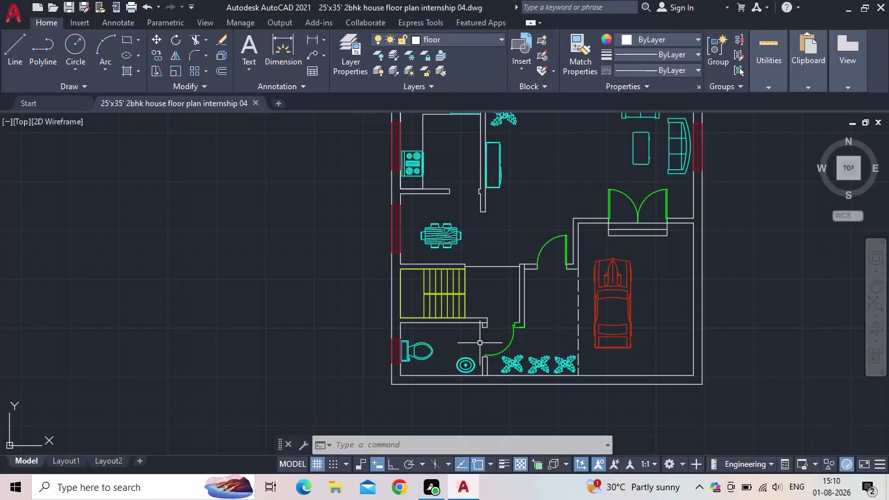
Pan and zoom to inspect the kitchen, parking, stairs and toilet areas of the plan.
scroll(down, 3)
middle_drag(459, 338, 310, 368)
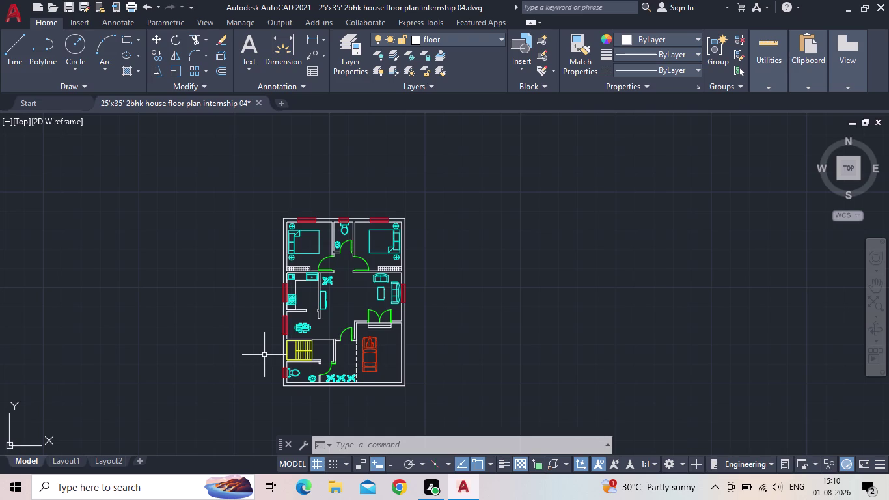
scroll(up, 3)
middle_drag(323, 328, 331, 297)
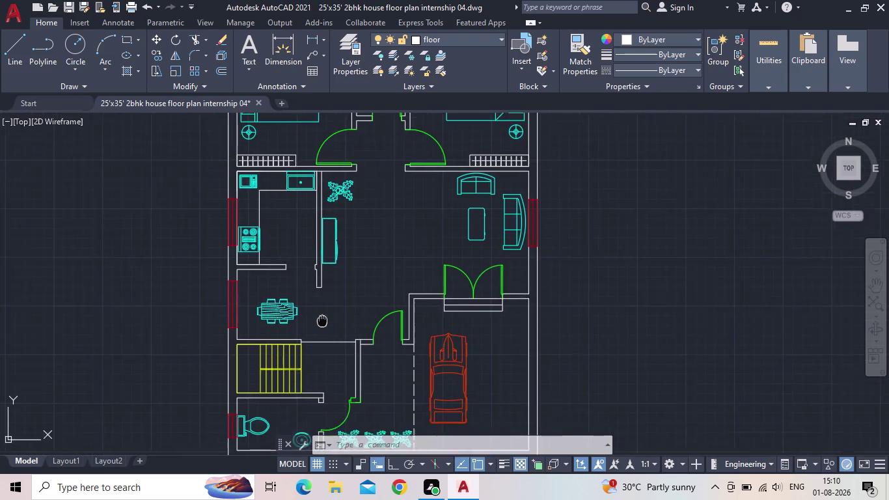
middle_drag(331, 297, 363, 228)
scroll(up, 3)
scroll(down, 3)
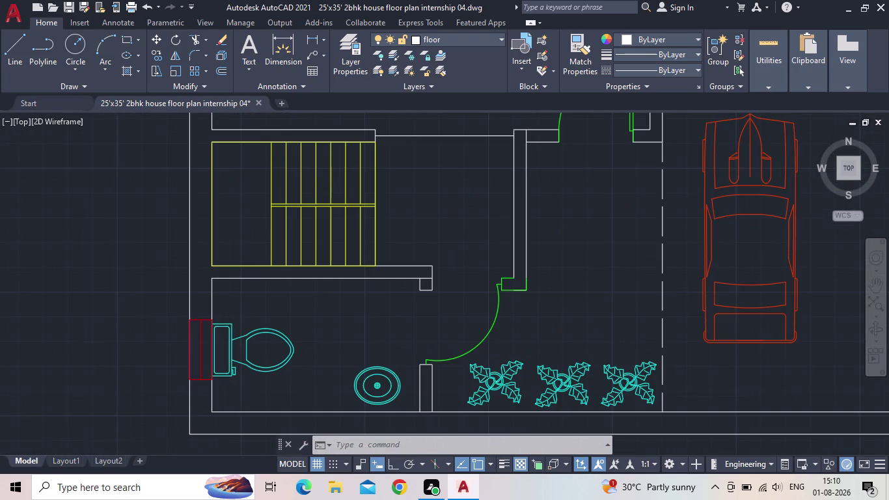
scroll(up, 3)
scroll(up, 3)
scroll(down, 3)
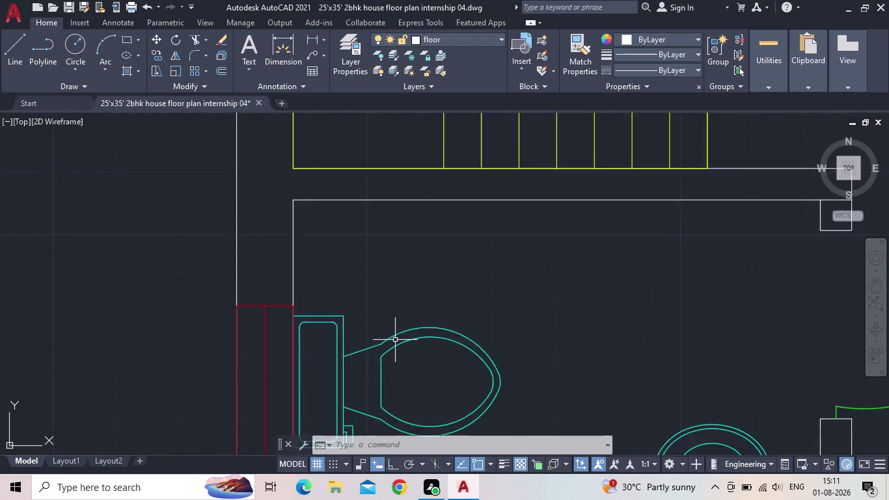
scroll(down, 3)
Recenter the view on the car parking area and lower half of the plan.
middle_drag(445, 328, 388, 333)
scroll(down, 3)
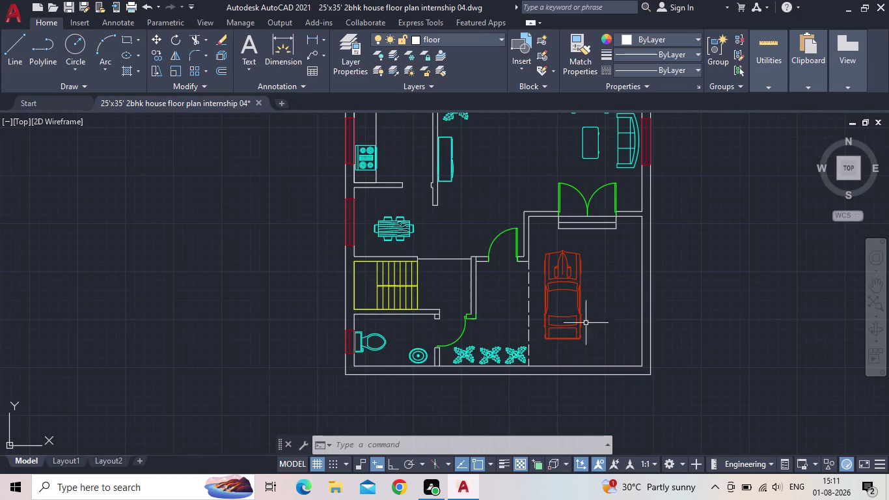
scroll(down, 3)
middle_drag(676, 303, 622, 351)
scroll(up, 3)
middle_drag(577, 352, 578, 352)
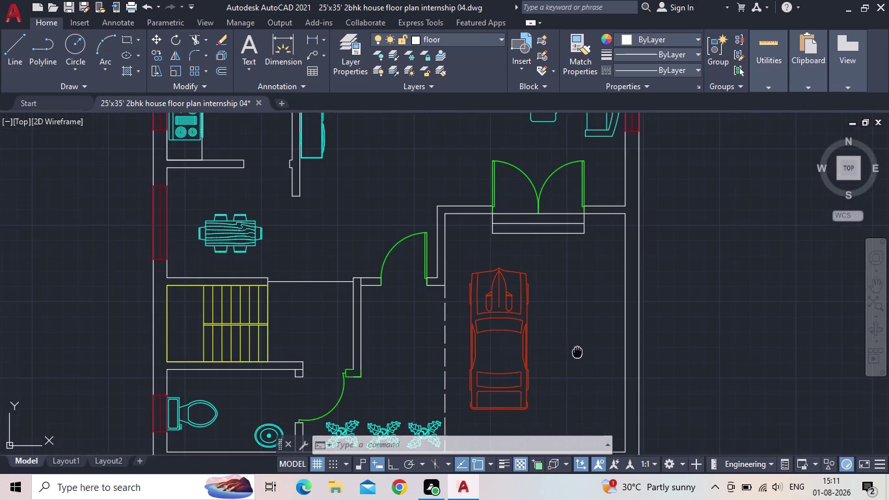
middle_drag(578, 351, 579, 294)
scroll(down, 3)
middle_drag(747, 264, 730, 302)
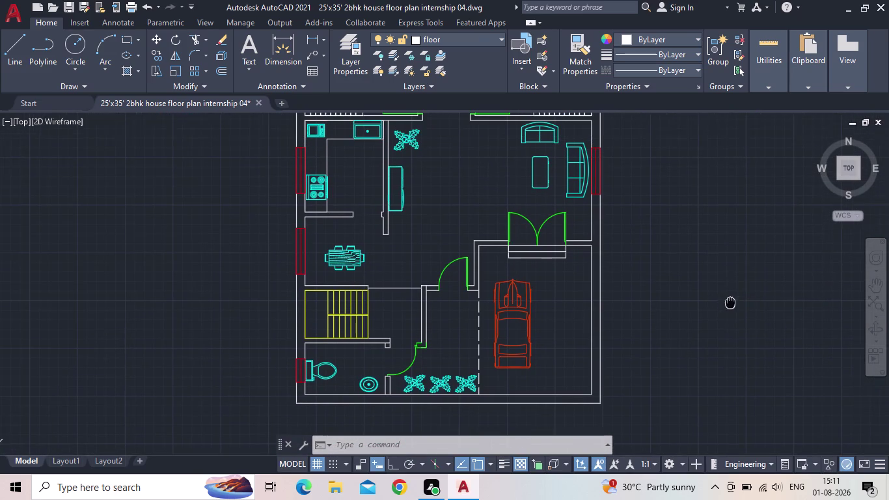
middle_drag(730, 302, 729, 304)
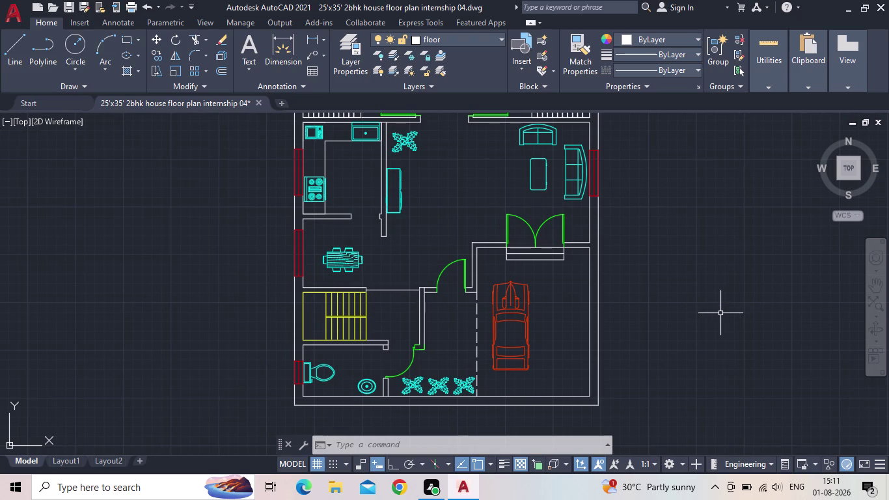
scroll(down, 3)
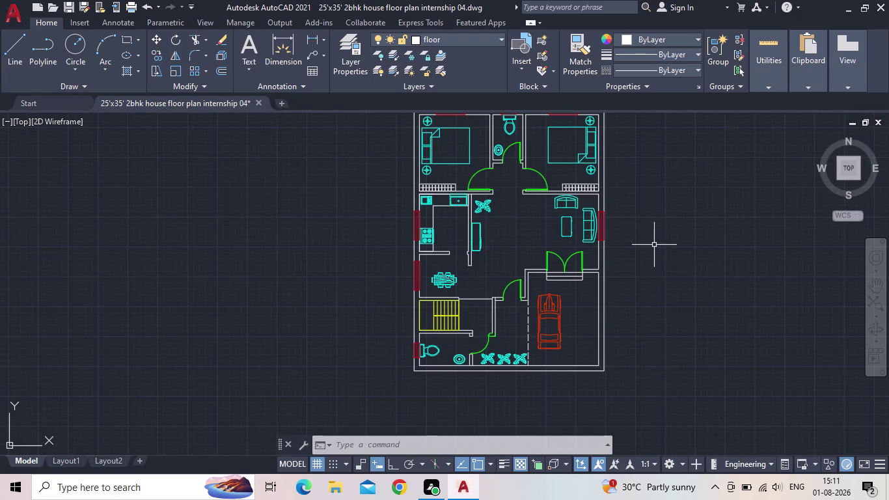
scroll(up, 3)
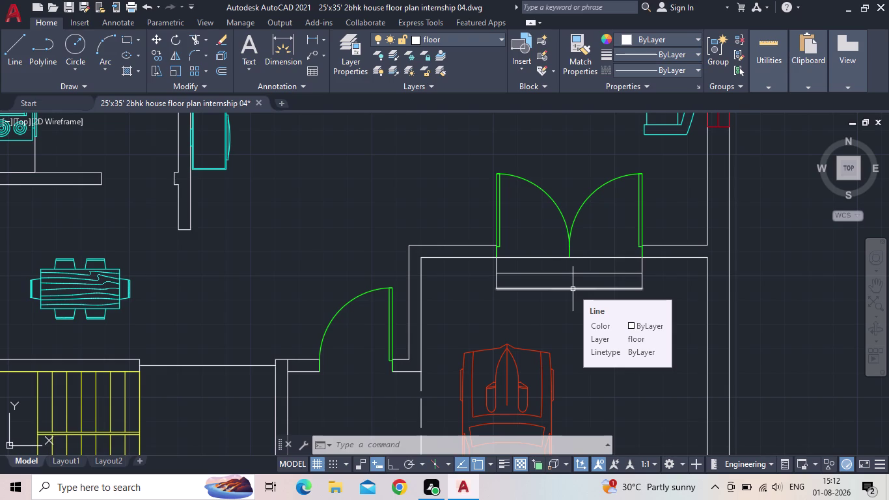
Zoom out to frame the whole 2BHK floor plan and save the drawing.
scroll(down, 3)
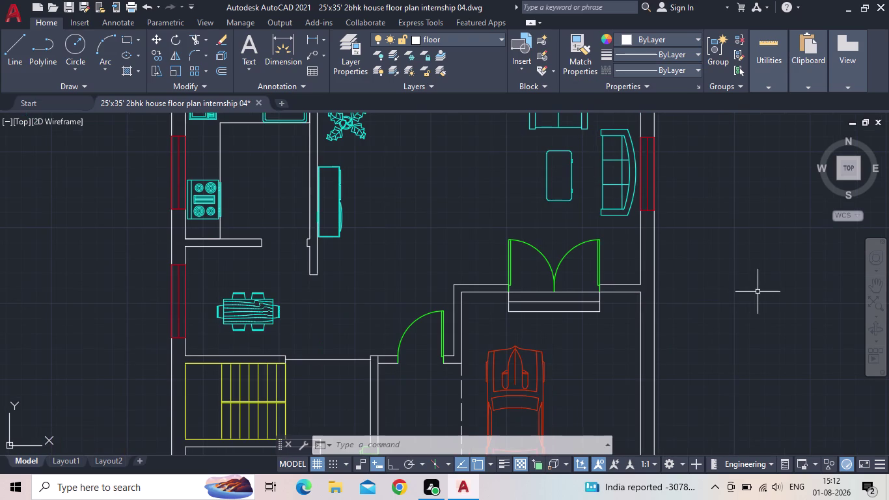
middle_drag(755, 293, 691, 281)
scroll(down, 3)
scroll(down, 3)
middle_drag(669, 297, 657, 295)
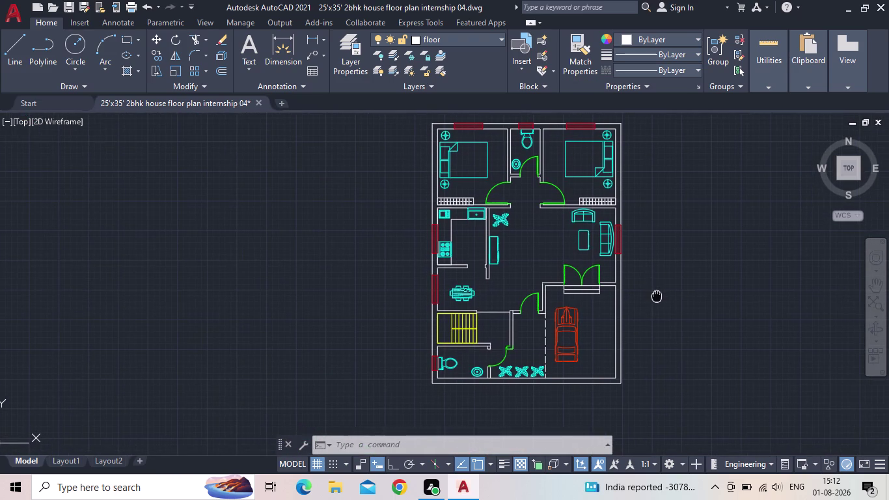
middle_drag(657, 295, 653, 297)
middle_drag(681, 285, 578, 299)
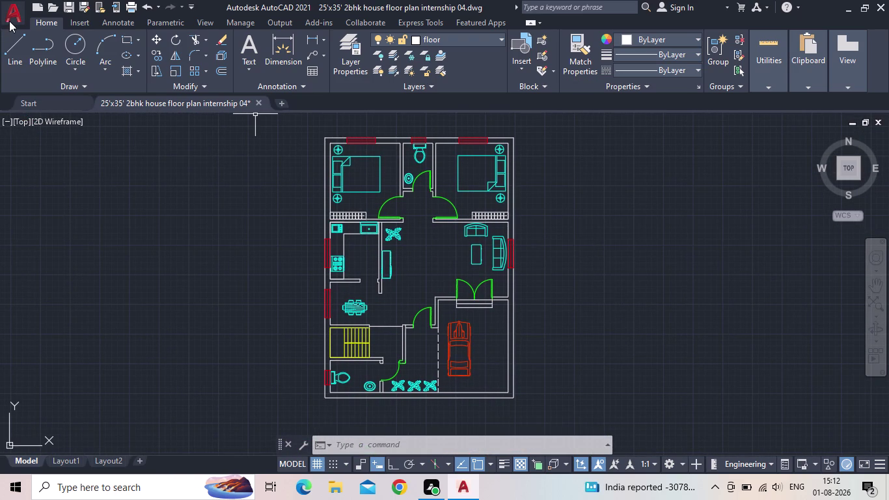
click(72, 5)
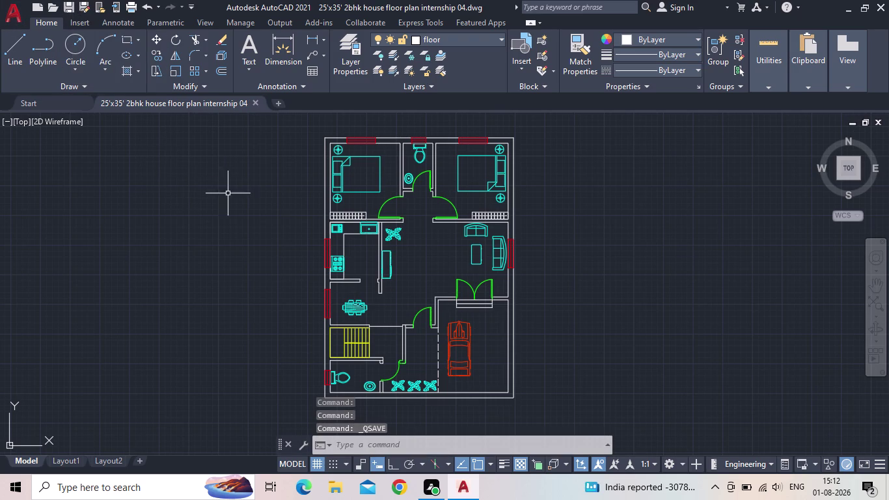
middle_drag(271, 202, 312, 203)
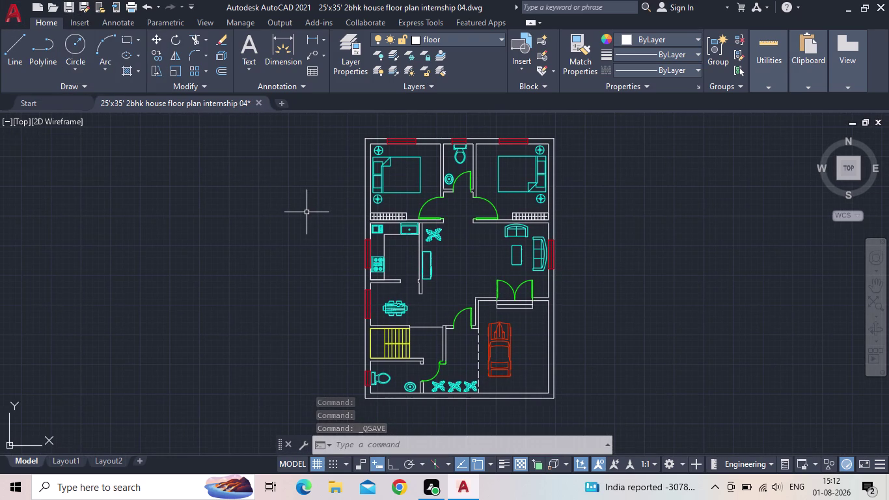
scroll(up, 3)
middle_drag(330, 156, 363, 160)
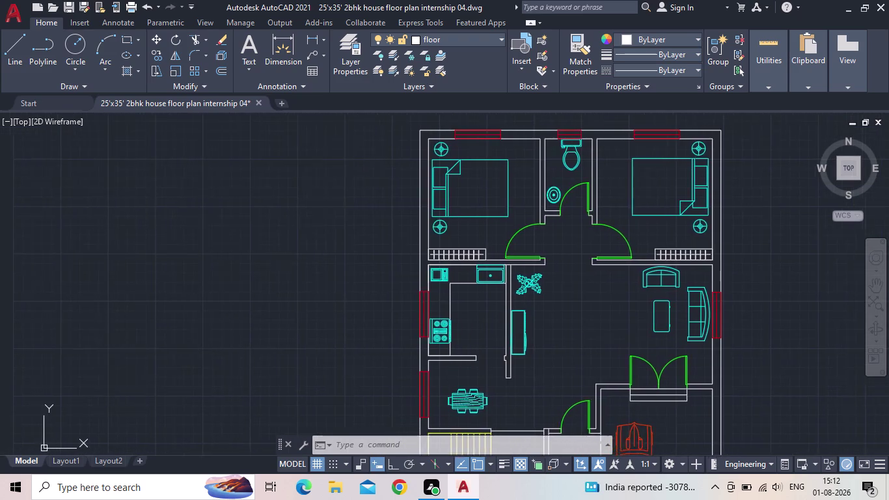
scroll(down, 3)
middle_drag(364, 161, 380, 155)
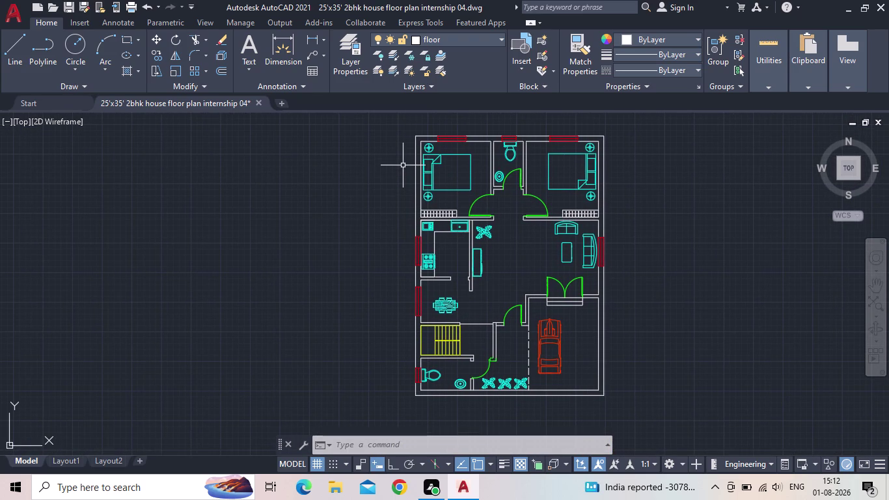
scroll(up, 3)
scroll(down, 3)
scroll(up, 3)
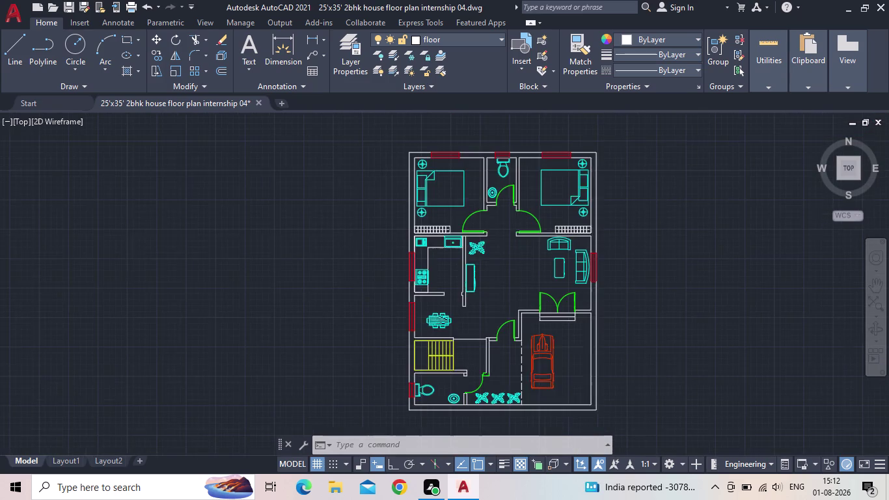
scroll(down, 3)
middle_drag(399, 161, 407, 136)
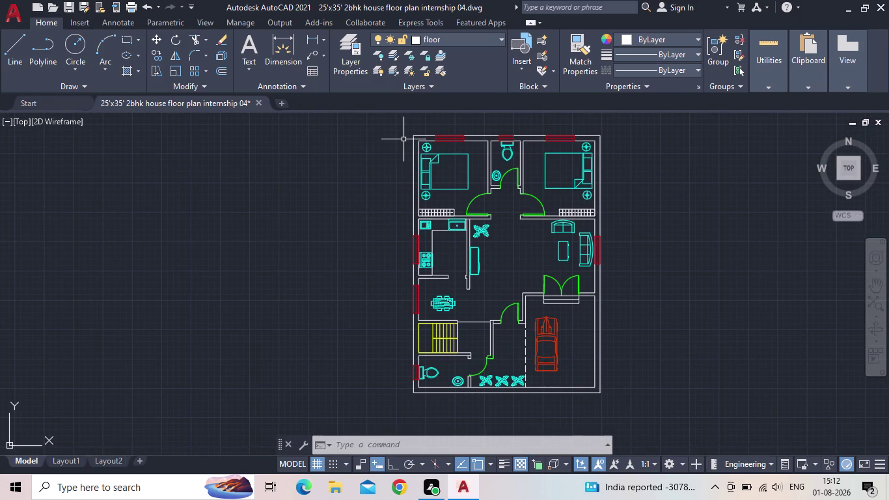
scroll(up, 3)
scroll(down, 3)
middle_drag(384, 145, 373, 141)
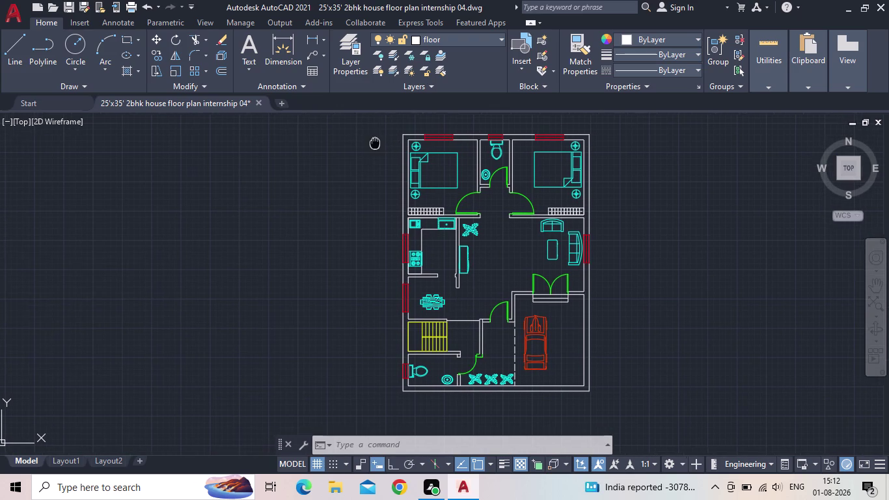
middle_drag(372, 142, 369, 144)
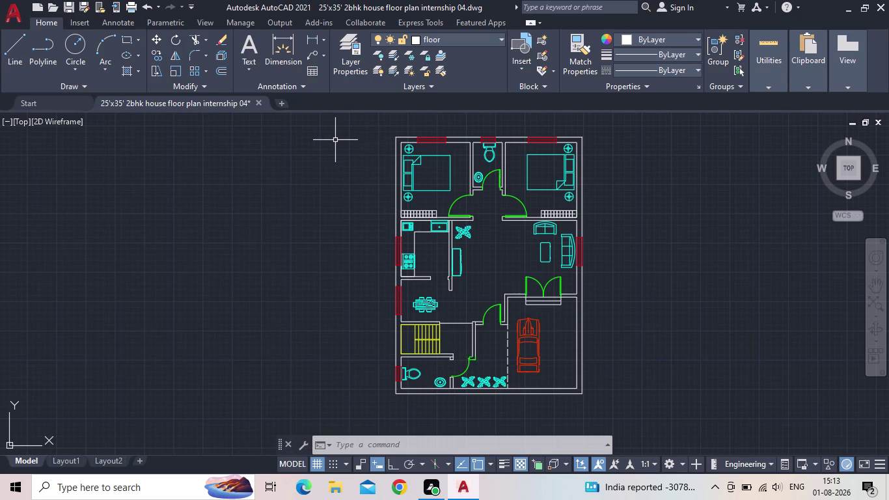
scroll(down, 3)
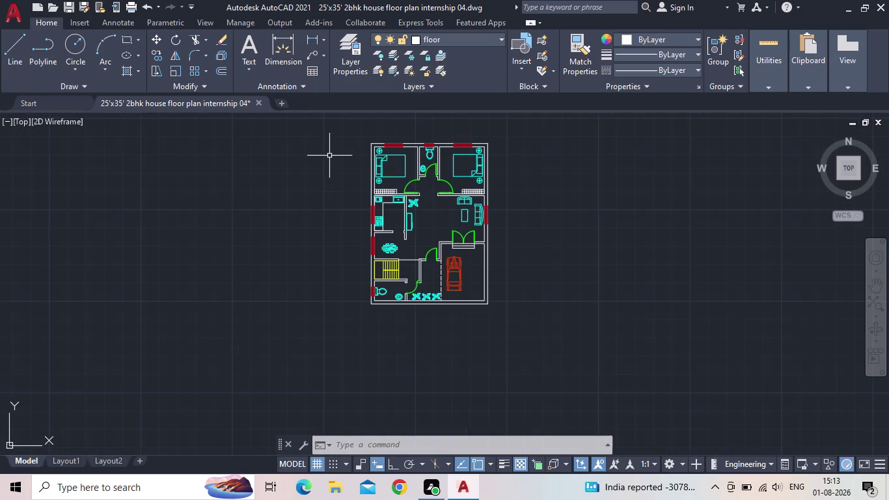
scroll(up, 3)
middle_drag(334, 155, 335, 173)
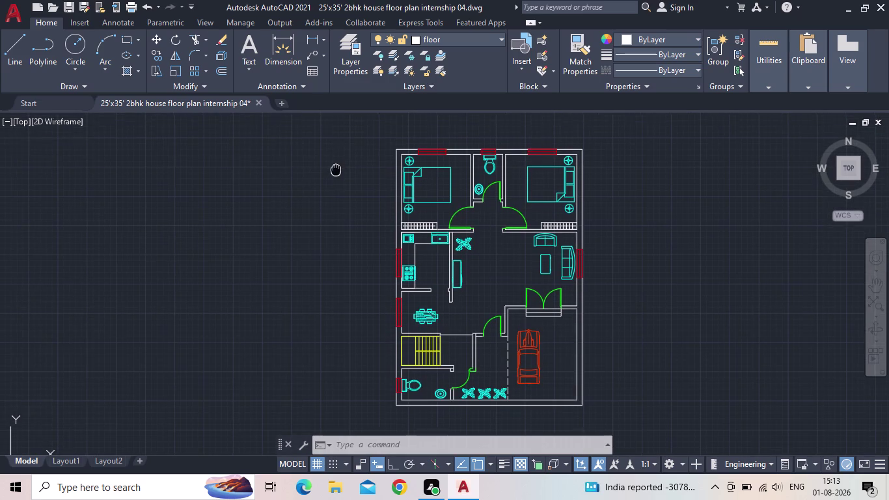
middle_drag(335, 173, 336, 175)
middle_drag(367, 194, 370, 182)
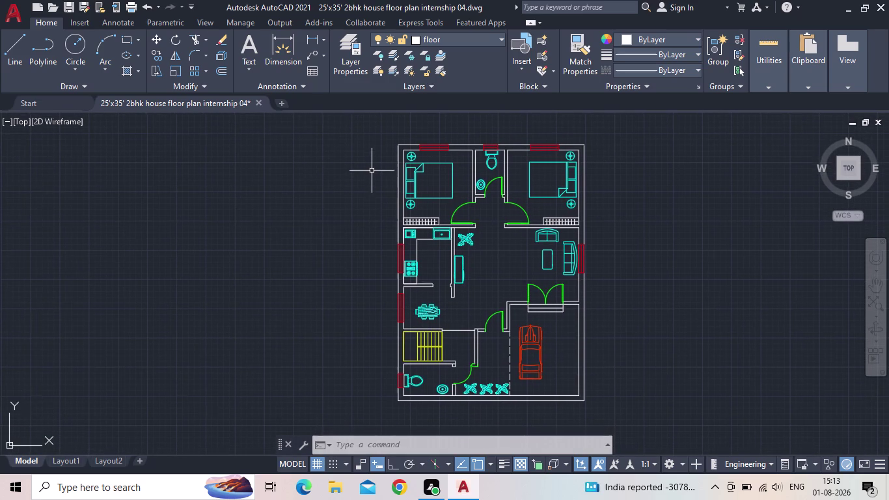
scroll(up, 3)
scroll(down, 3)
middle_drag(371, 169, 383, 163)
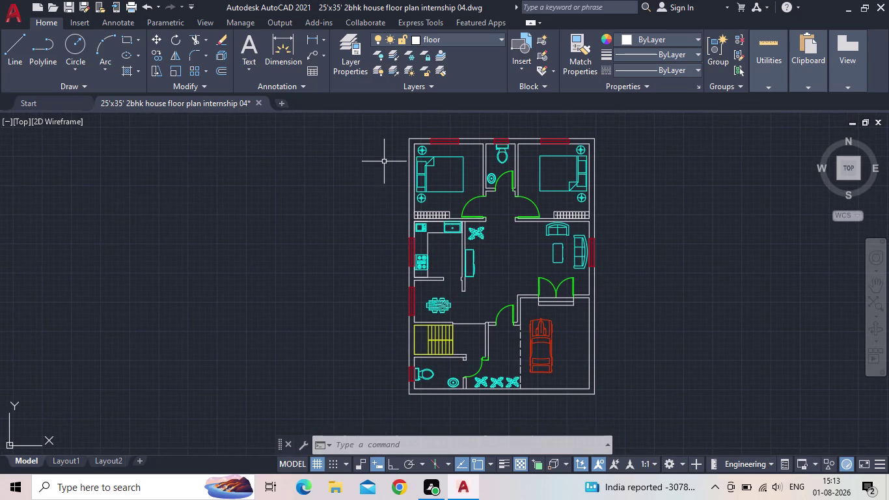
scroll(up, 3)
scroll(up, 3)
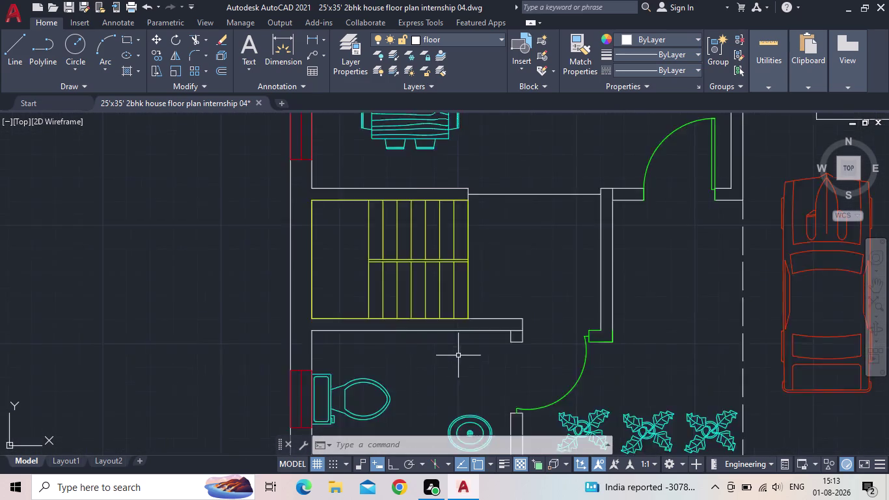
scroll(up, 3)
middle_drag(514, 362, 499, 312)
middle_drag(512, 332, 512, 300)
scroll(down, 3)
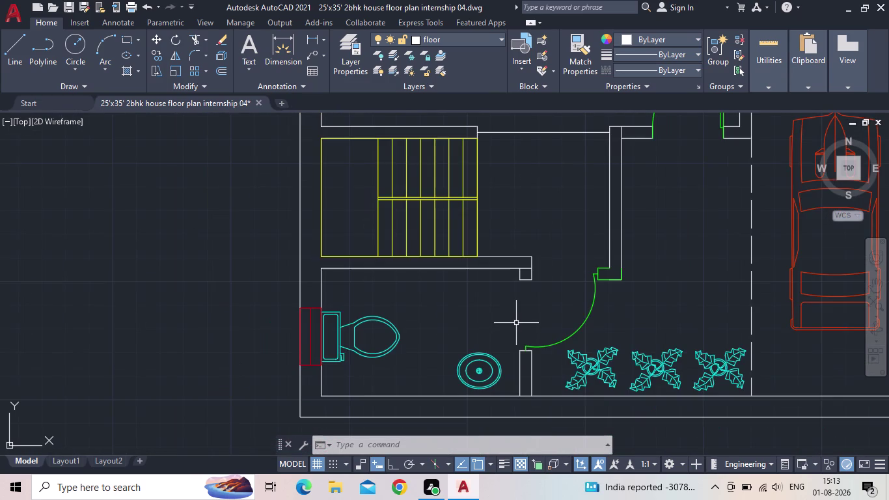
scroll(down, 3)
middle_drag(270, 209, 137, 263)
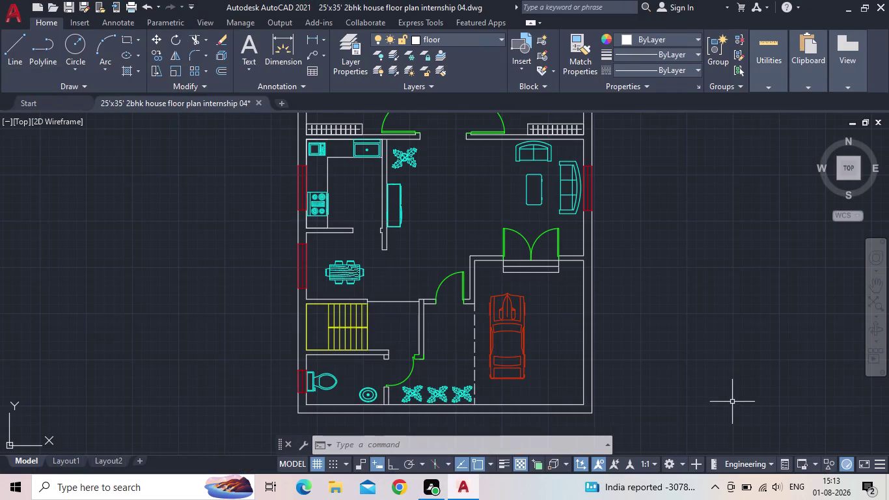
scroll(down, 3)
middle_drag(643, 310, 602, 326)
scroll(up, 3)
middle_drag(612, 326, 594, 315)
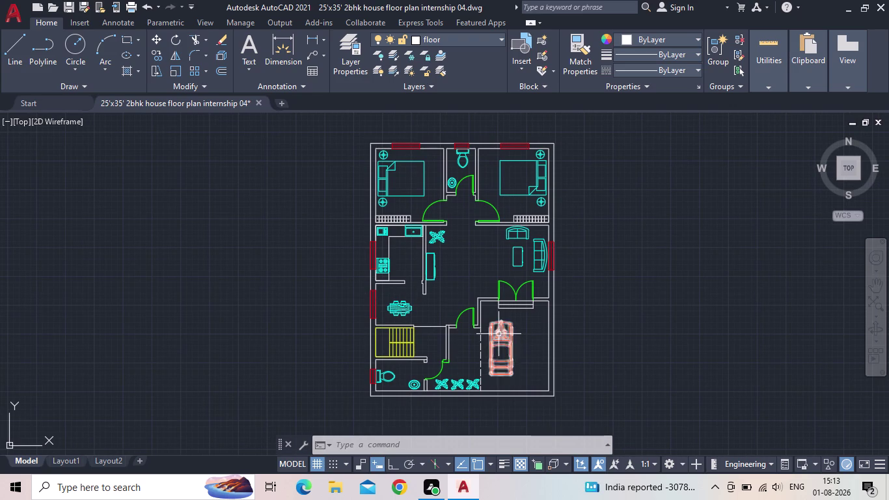
scroll(up, 3)
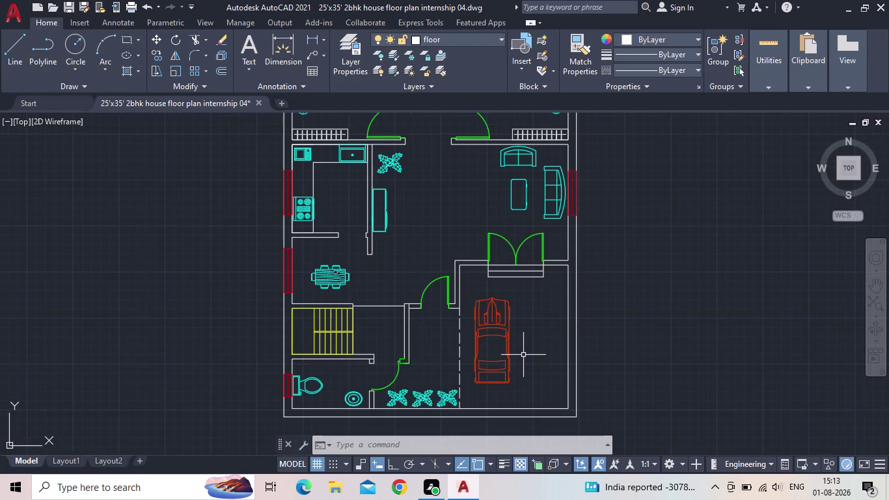
middle_drag(533, 342, 532, 361)
scroll(down, 3)
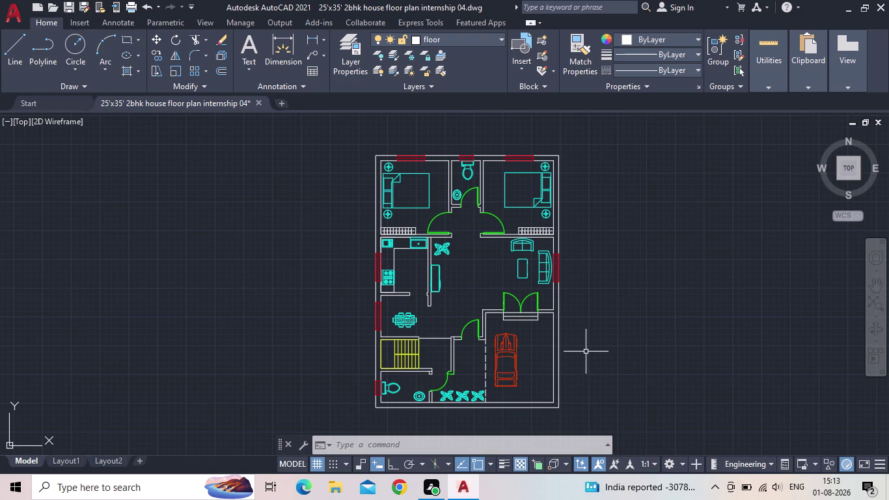
middle_drag(611, 366, 594, 358)
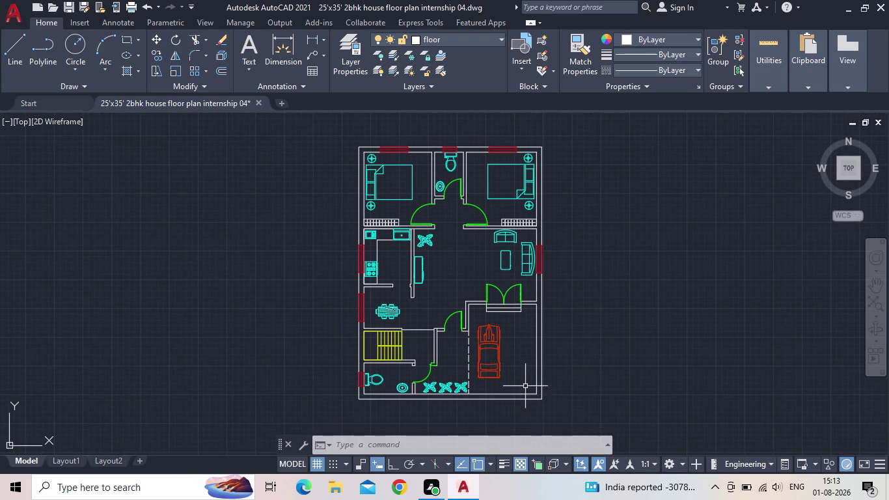
middle_drag(522, 359, 408, 363)
scroll(up, 3)
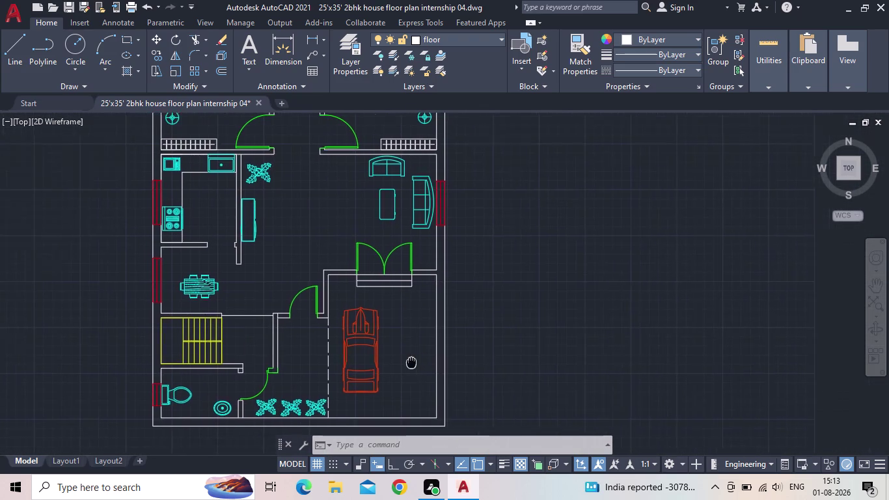
middle_drag(408, 363, 346, 371)
scroll(down, 3)
middle_drag(344, 359, 540, 349)
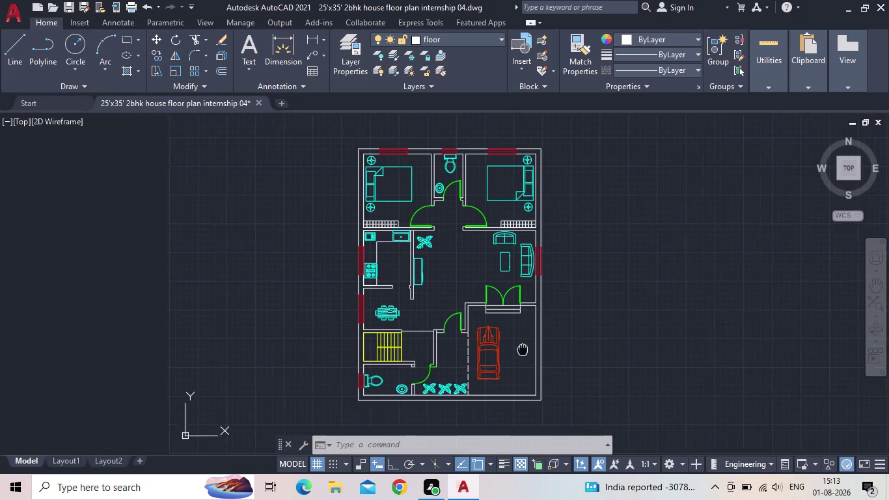
middle_drag(540, 349, 631, 350)
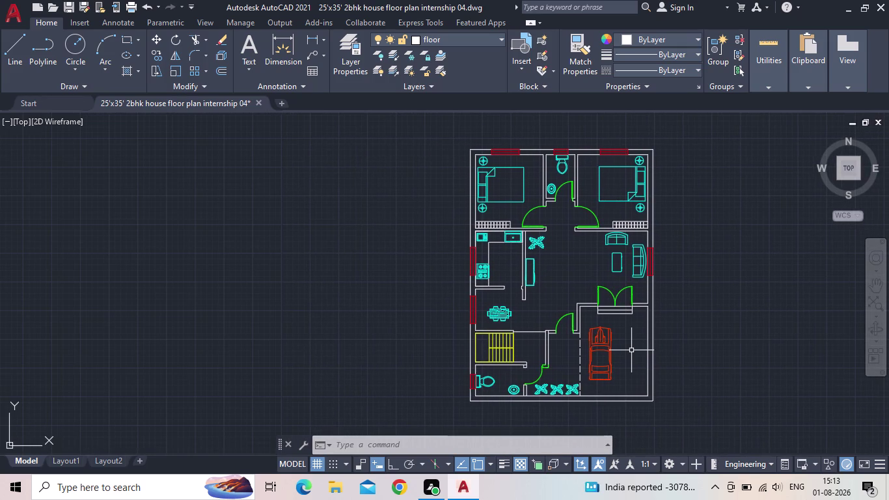
scroll(up, 3)
scroll(down, 3)
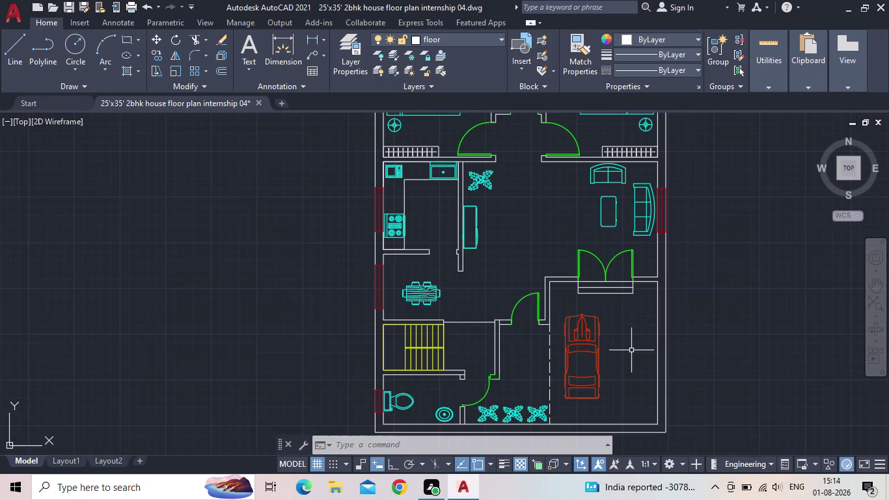
scroll(down, 3)
middle_drag(631, 350, 499, 365)
middle_drag(480, 368, 328, 378)
middle_drag(327, 375, 297, 362)
scroll(up, 3)
scroll(down, 3)
middle_drag(315, 350, 255, 345)
middle_drag(260, 346, 584, 328)
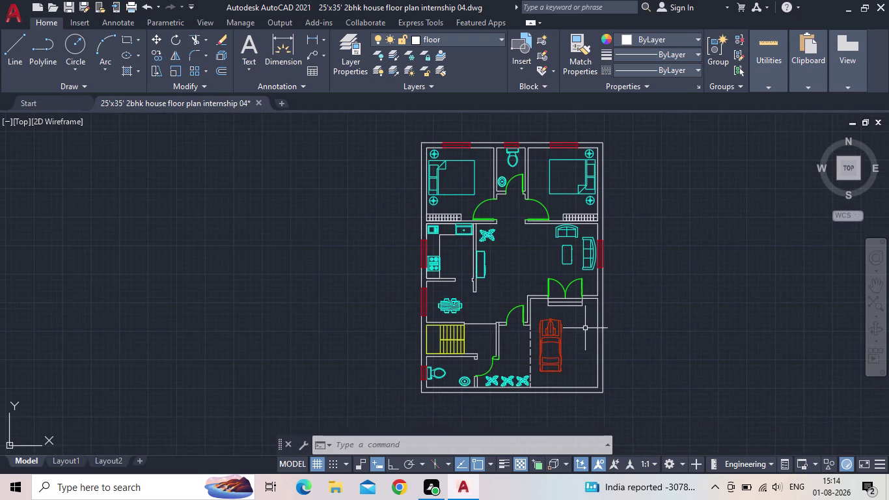
scroll(up, 3)
scroll(down, 3)
middle_drag(573, 338, 571, 345)
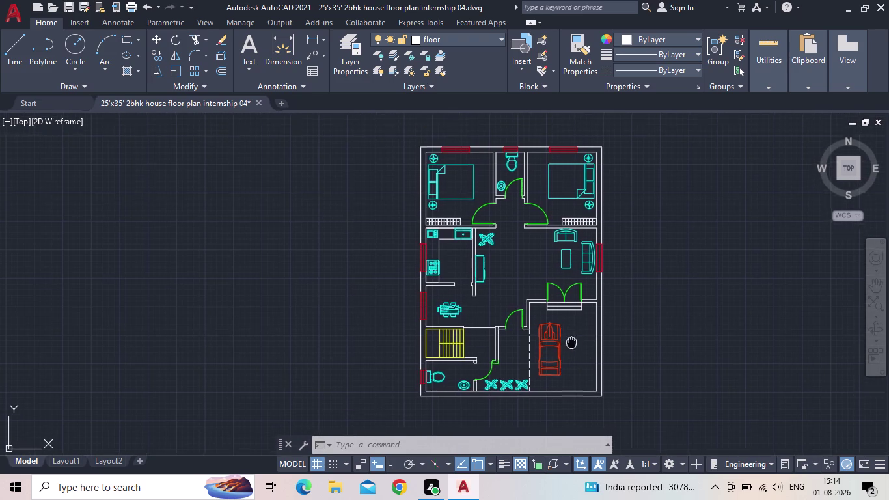
middle_drag(571, 345, 568, 350)
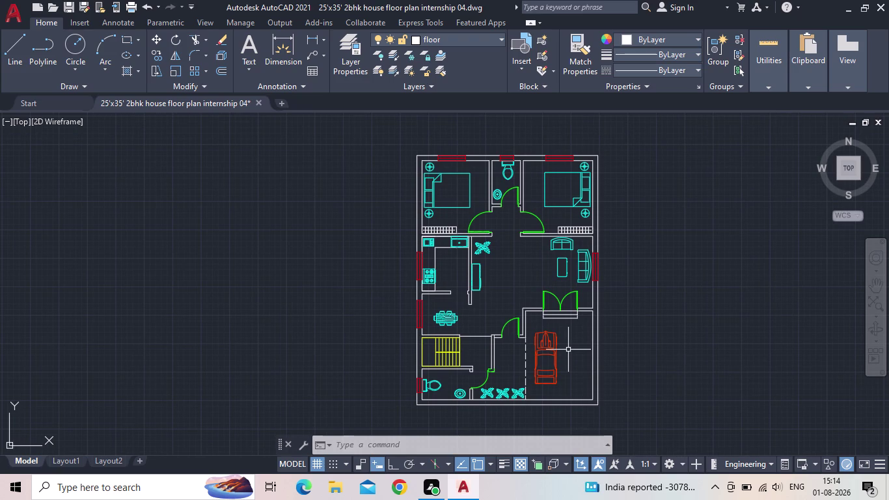
middle_drag(662, 335, 662, 316)
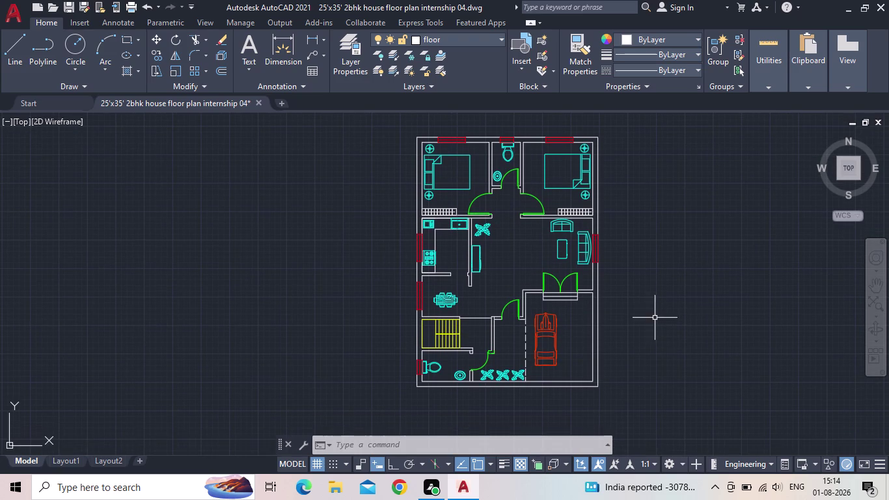
scroll(up, 3)
scroll(down, 3)
middle_drag(573, 351, 569, 362)
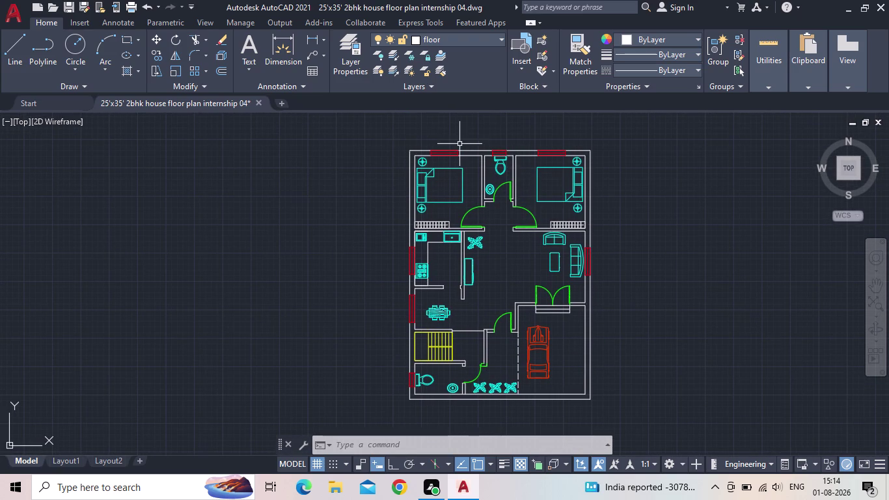
scroll(up, 3)
scroll(down, 3)
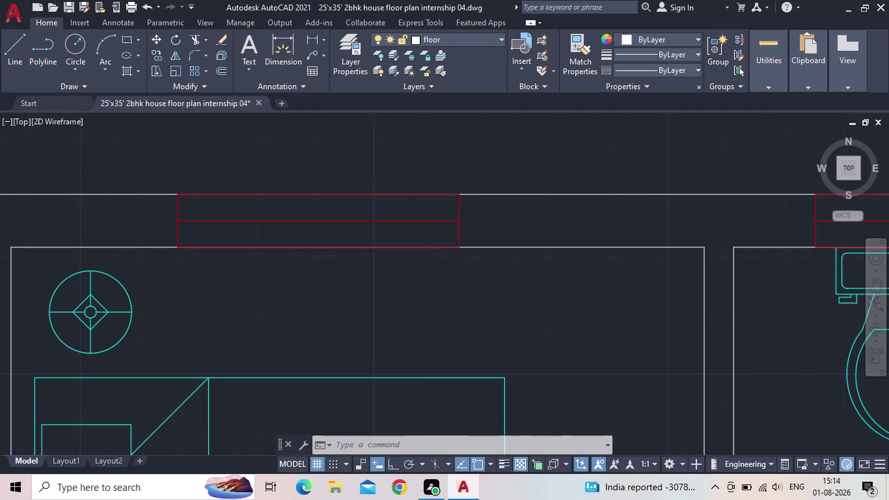
scroll(down, 3)
scroll(down, 3)
scroll(down, 3)
middle_drag(634, 255, 607, 250)
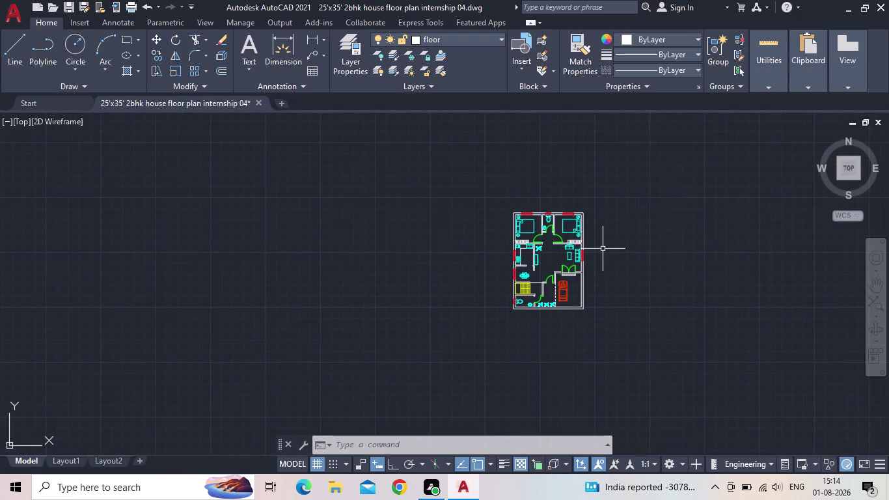
scroll(up, 3)
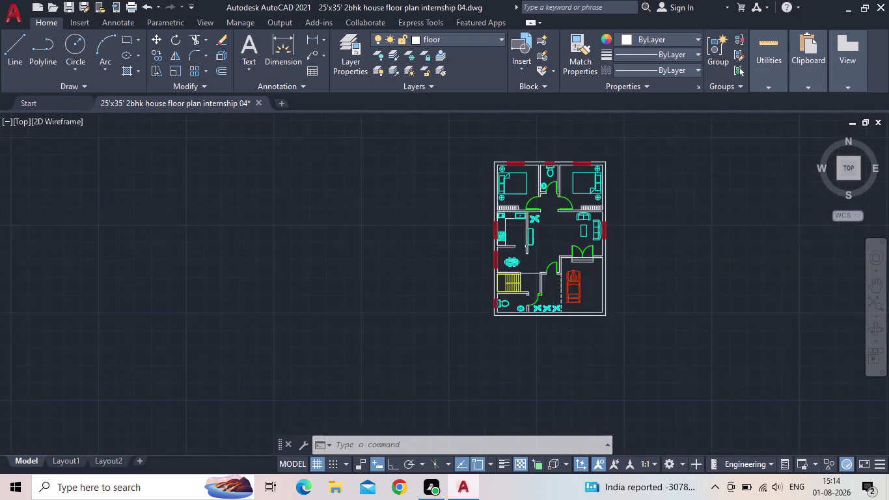
middle_drag(552, 272, 518, 308)
scroll(up, 3)
scroll(down, 3)
scroll(up, 3)
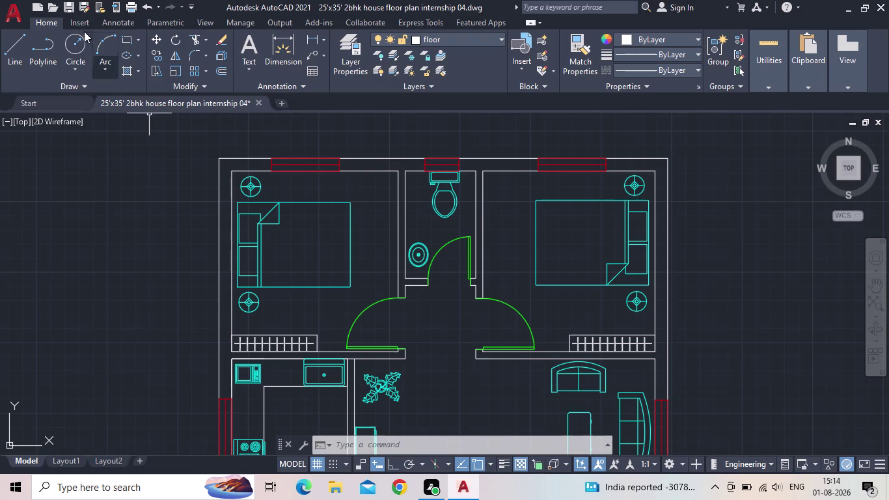
Quick-save the furnished 2BHK floor plan, then zoom out to view the whole layout.
click(74, 7)
scroll(down, 3)
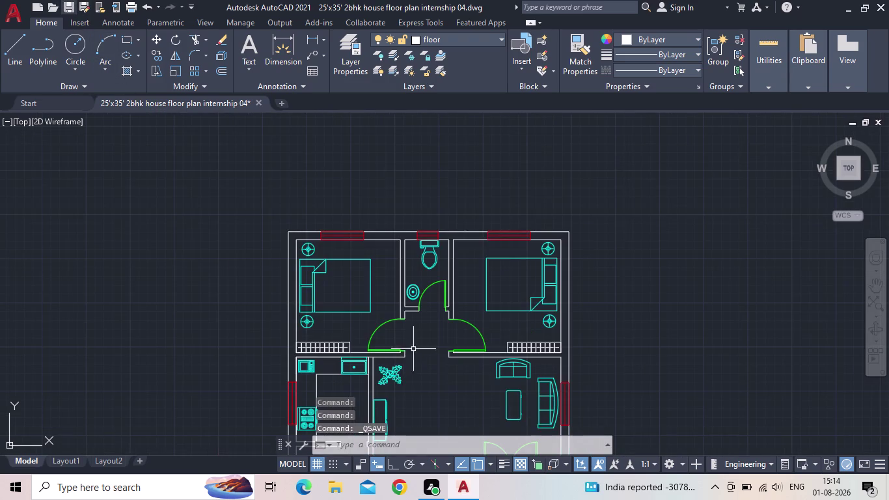
scroll(down, 3)
middle_drag(416, 348, 363, 214)
scroll(down, 3)
scroll(up, 3)
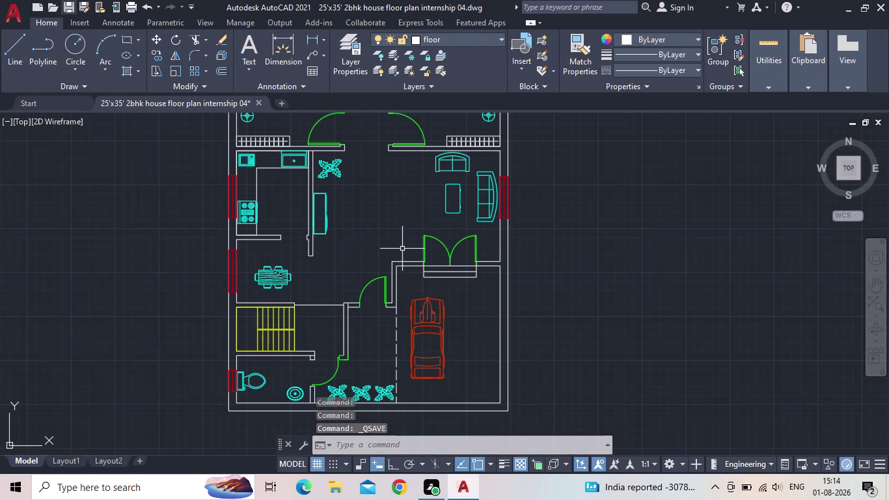
middle_drag(402, 249, 413, 288)
scroll(down, 3)
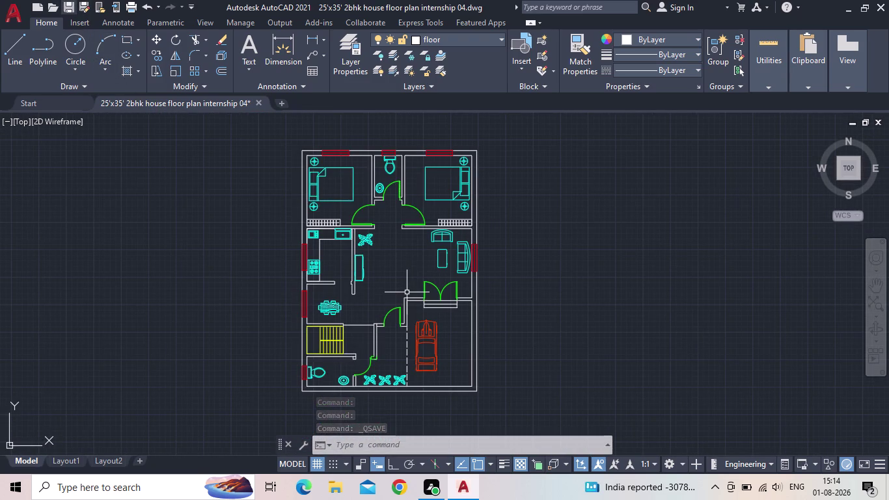